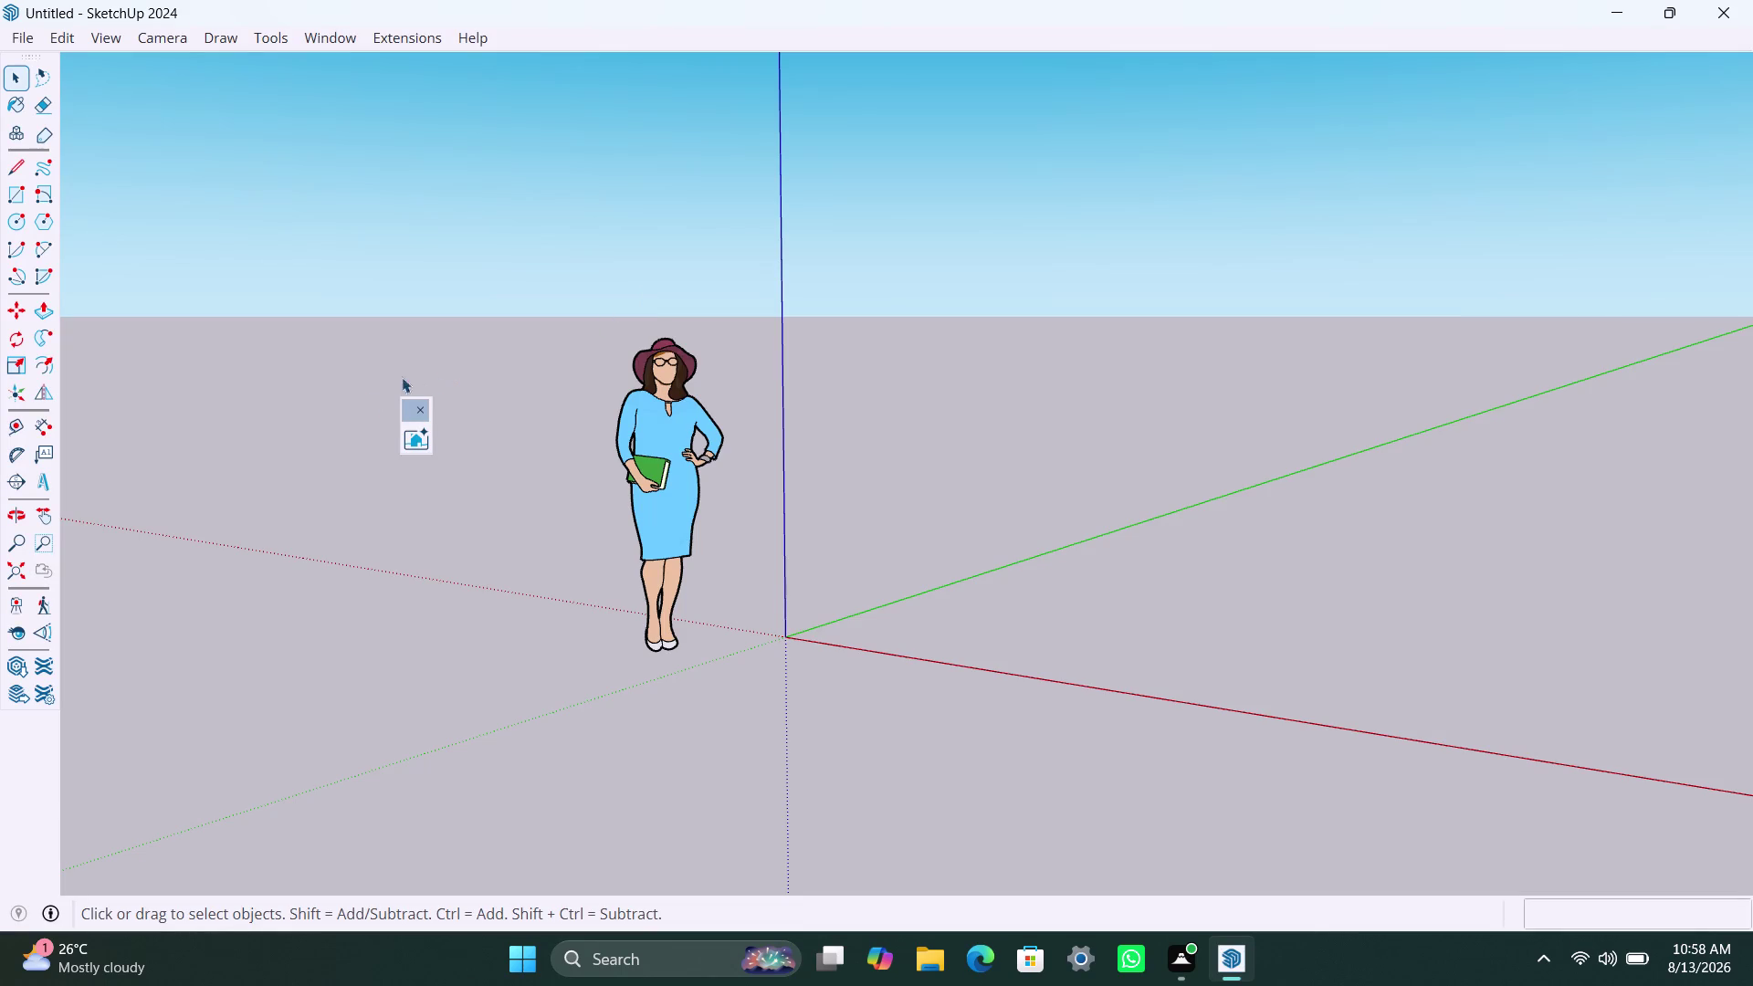
Dismiss the pop-up notice and zoom out from the default figure at the origin.
click(424, 406)
scroll(down, 3)
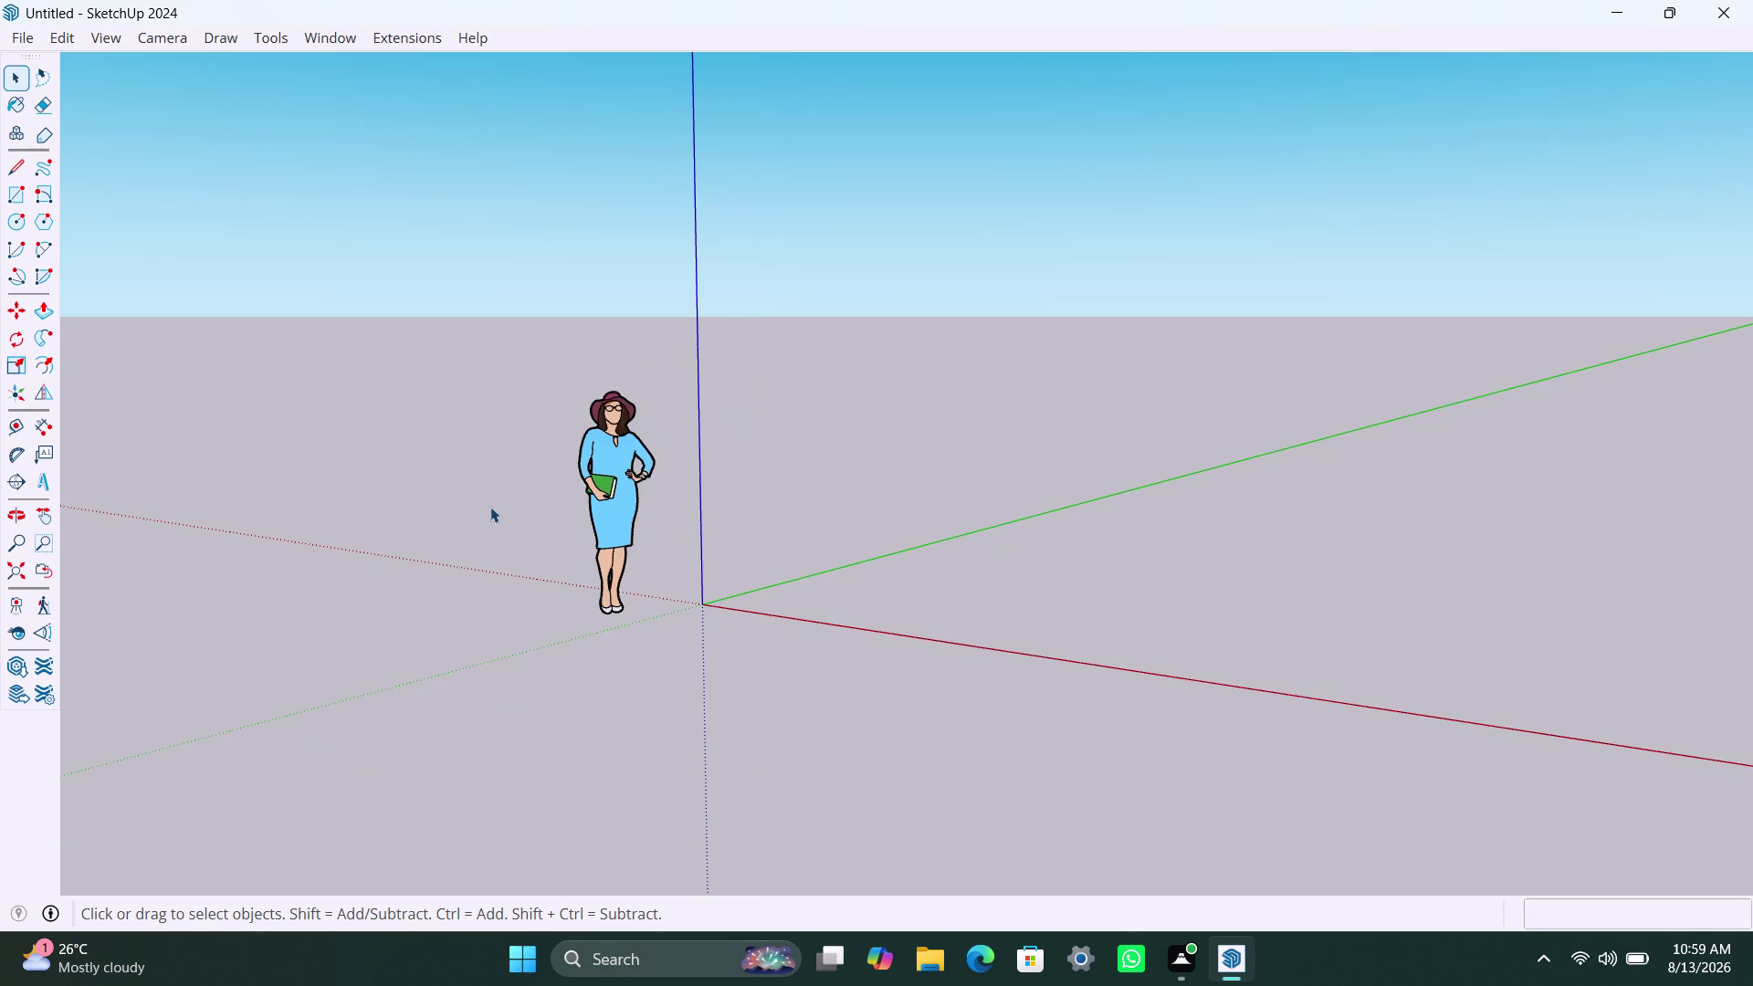